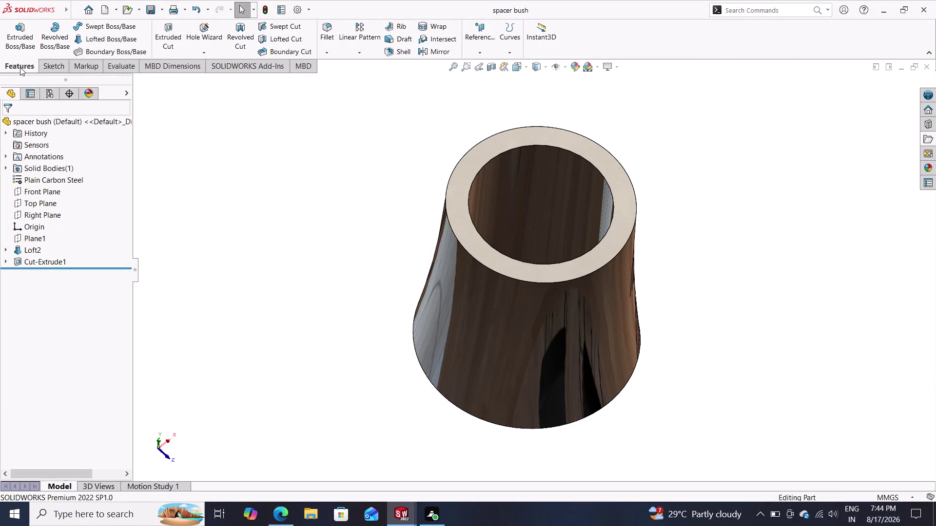
Create a new blank part document, Part13, from the New SOLIDWORKS Document dialog.
click(106, 7)
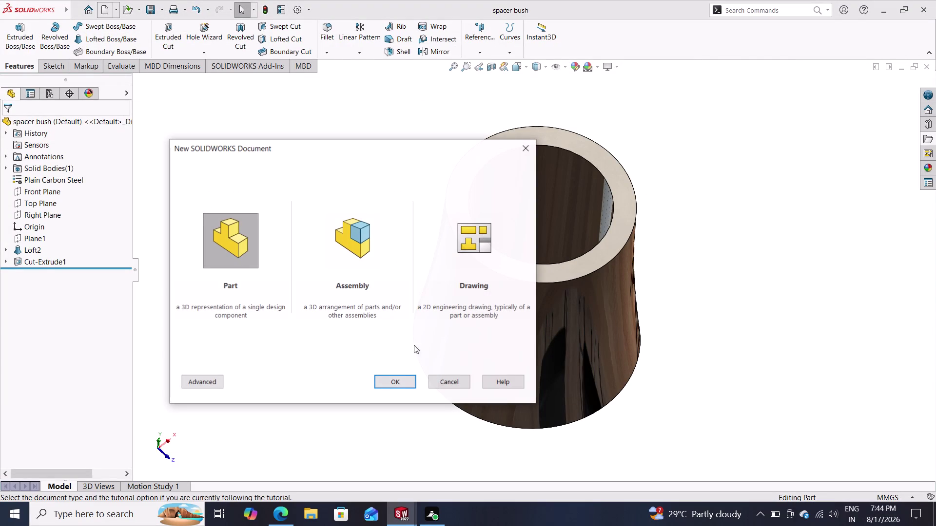
click(399, 385)
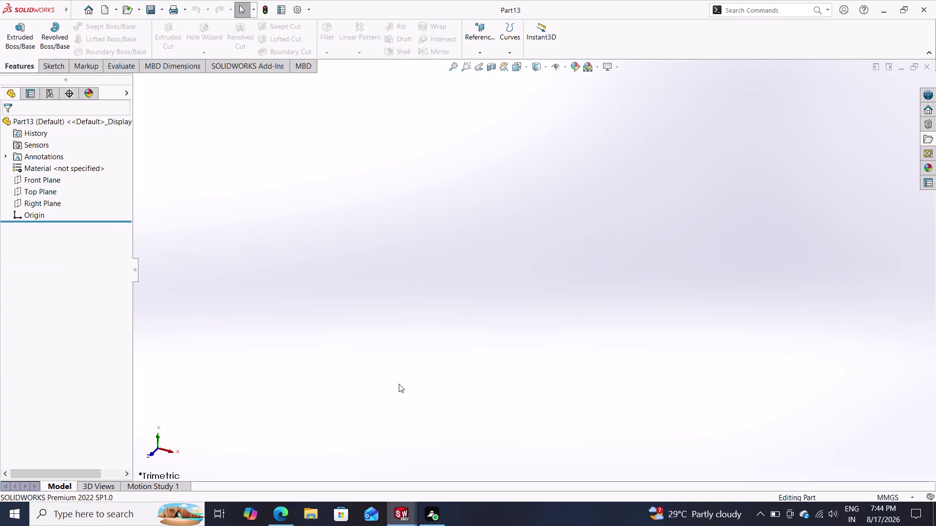
click(53, 66)
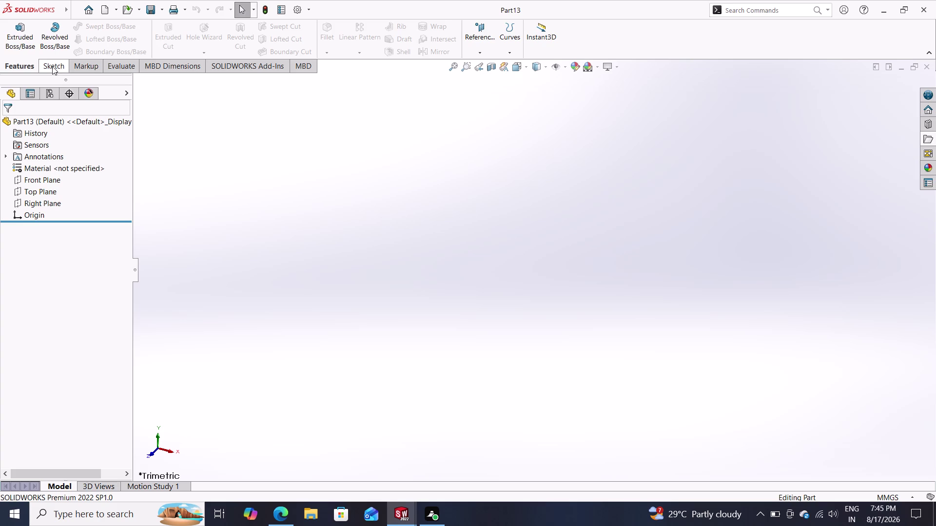
Draw a circle on the Top Plane centred on the origin.
click(110, 28)
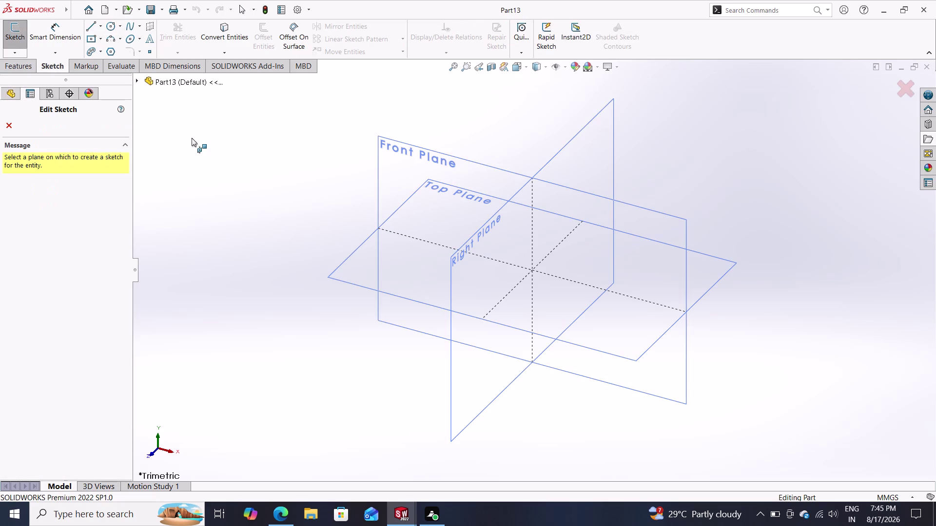
click(346, 269)
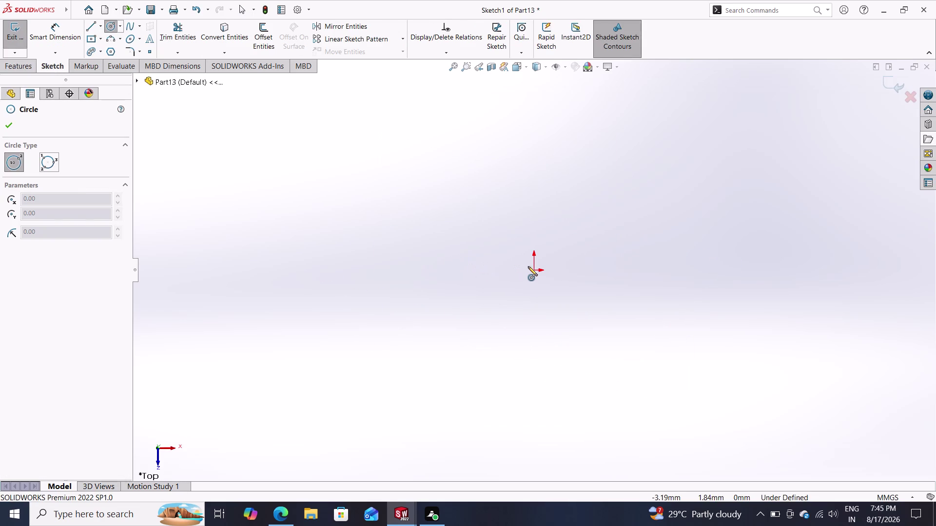
click(535, 270)
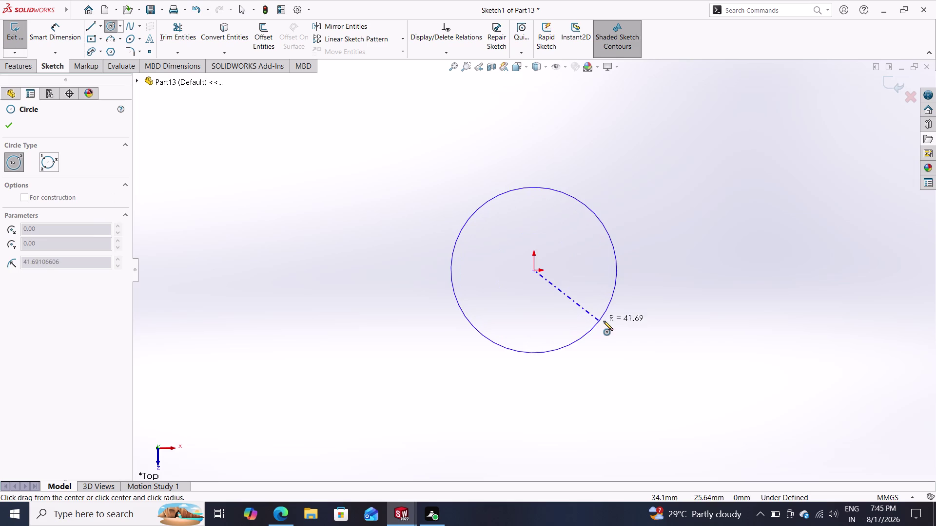
click(605, 321)
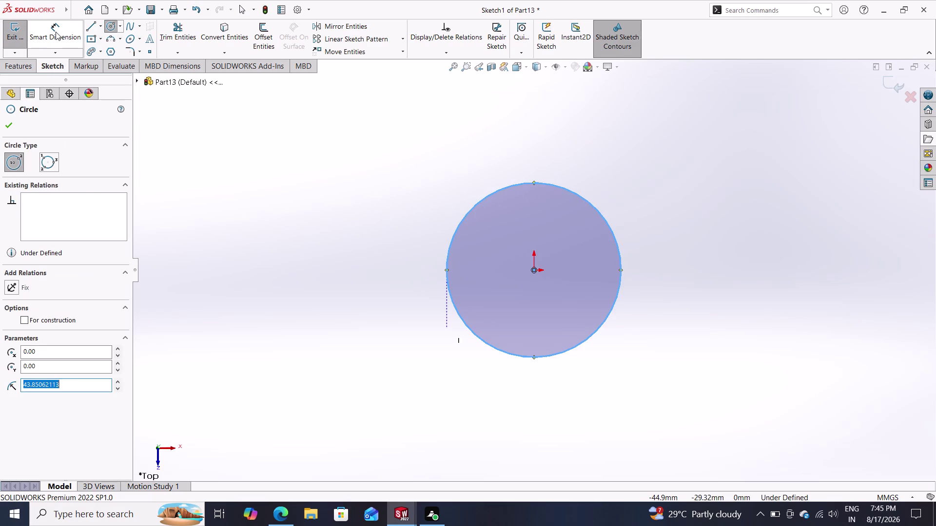
Dimension the circle to 14 mm diameter and exit Sketch1.
click(56, 32)
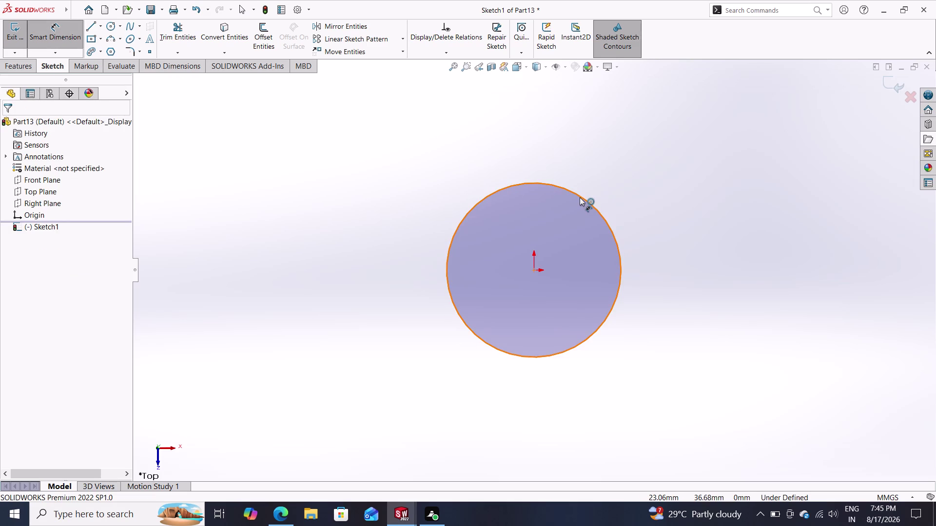
click(581, 196)
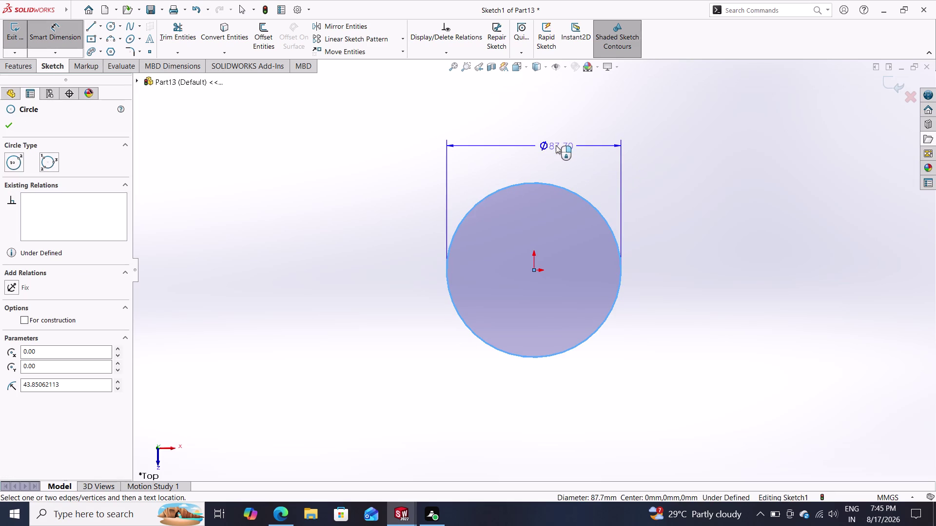
click(542, 142)
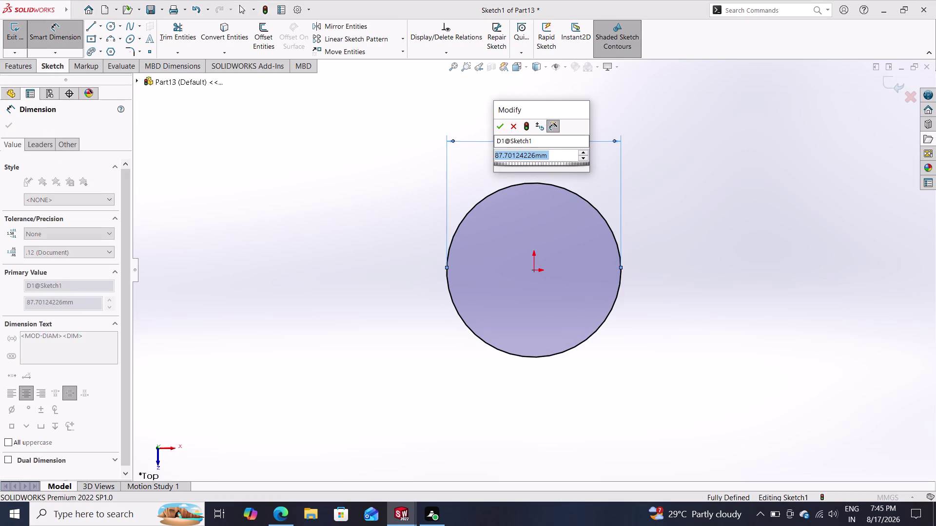
text(14)
key(Return)
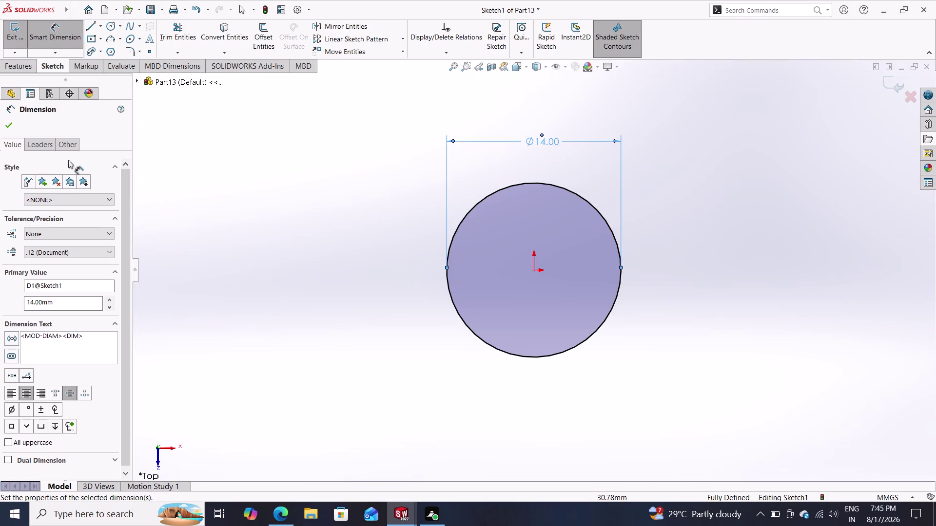
click(8, 134)
click(8, 128)
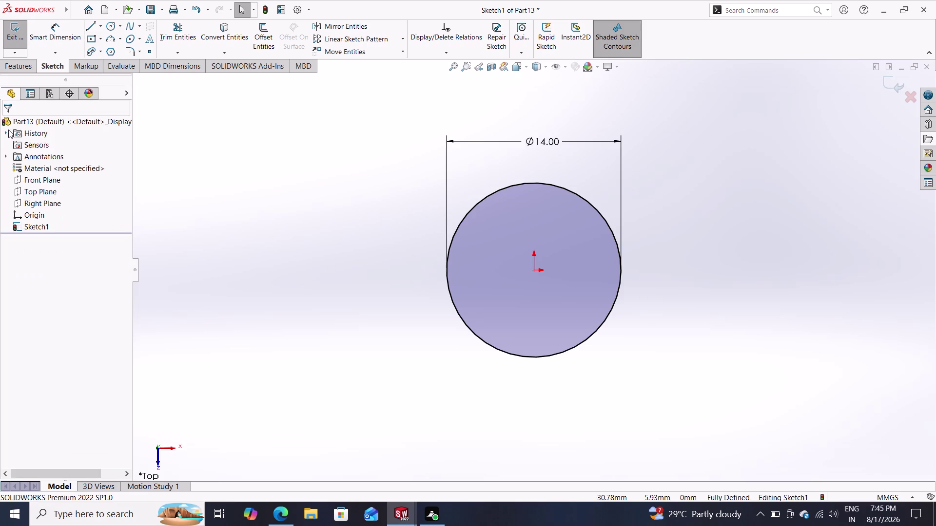
click(889, 84)
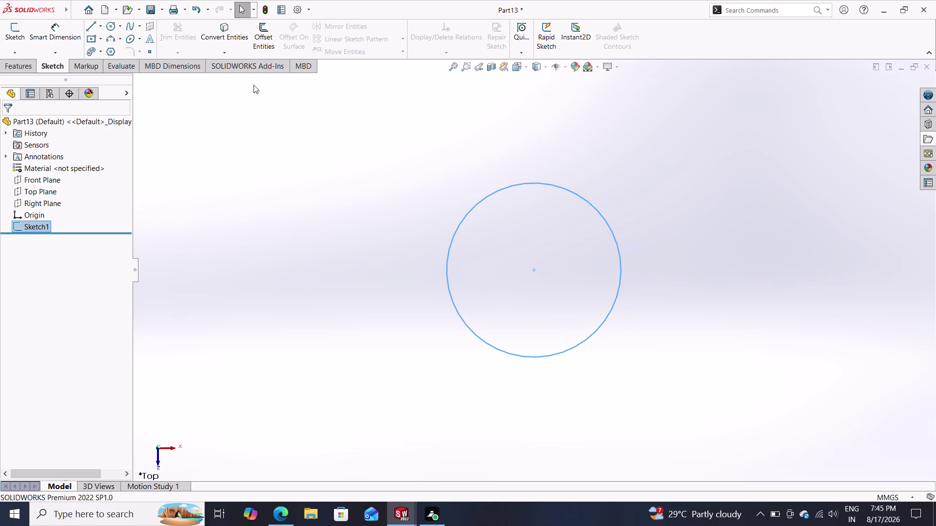
click(5, 65)
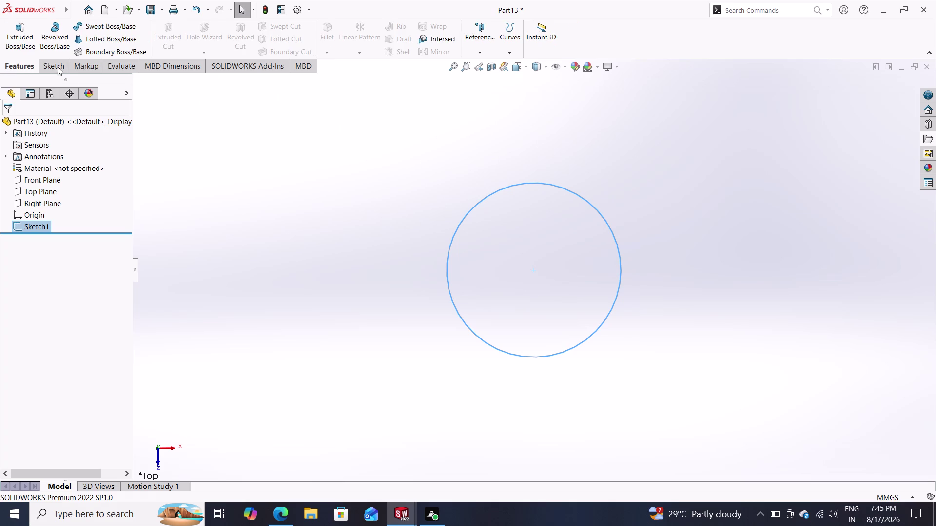
Create reference plane Plane1 offset 105 mm from the Top Plane.
click(479, 54)
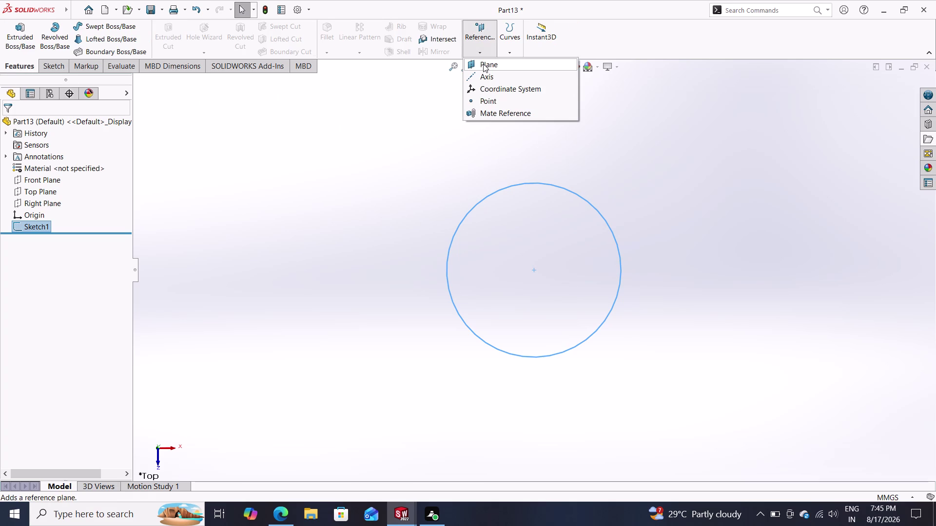
click(483, 64)
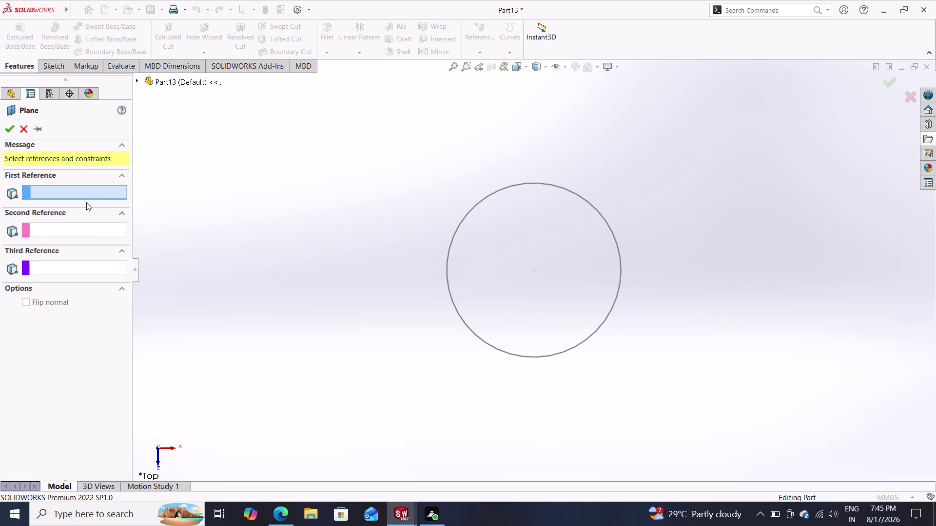
click(140, 81)
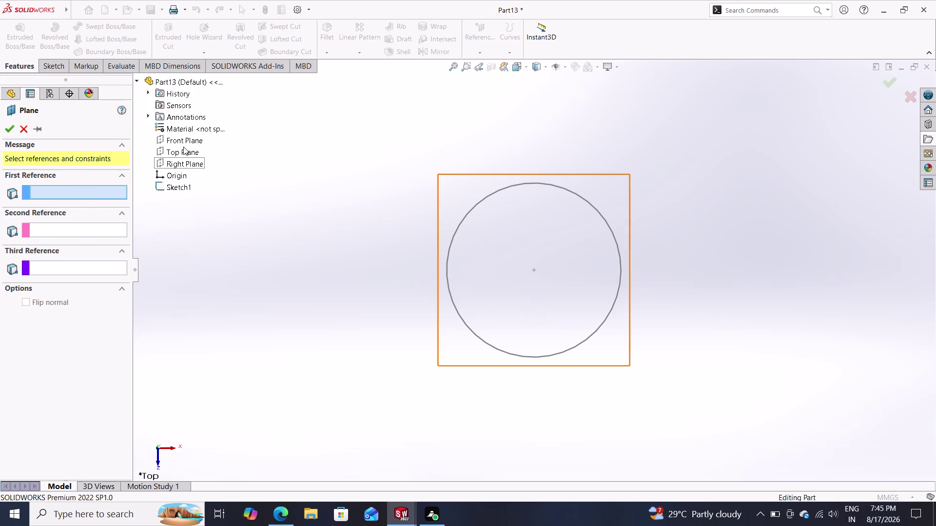
click(183, 147)
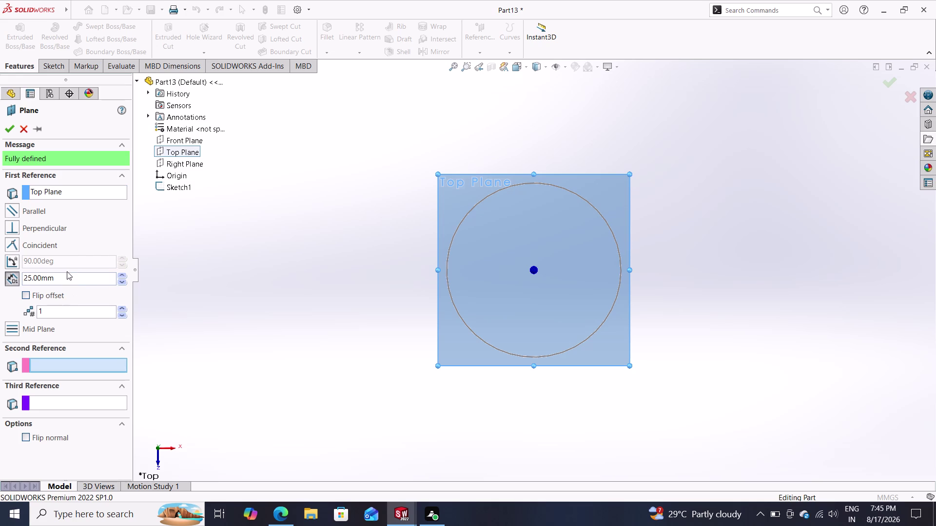
drag(65, 279, 0, 275)
text(1)
text(05)
key(Return)
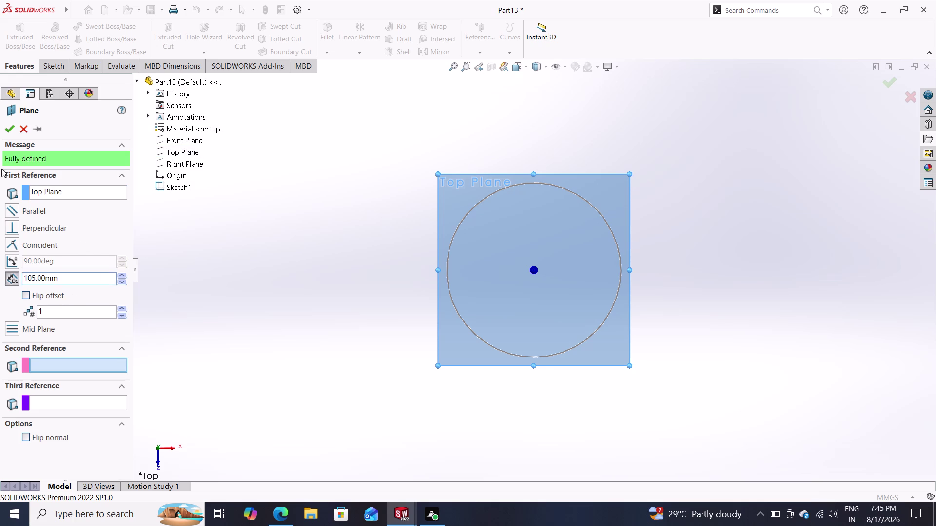
click(12, 125)
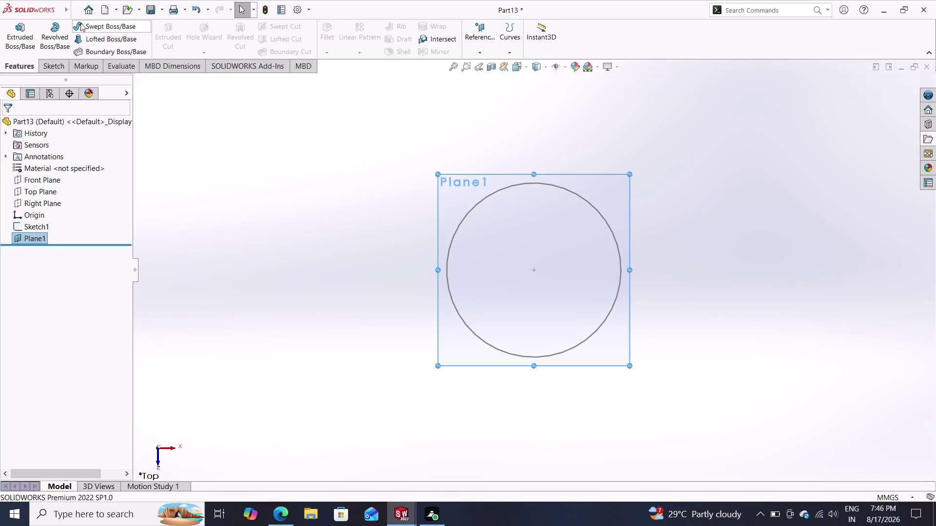
click(47, 66)
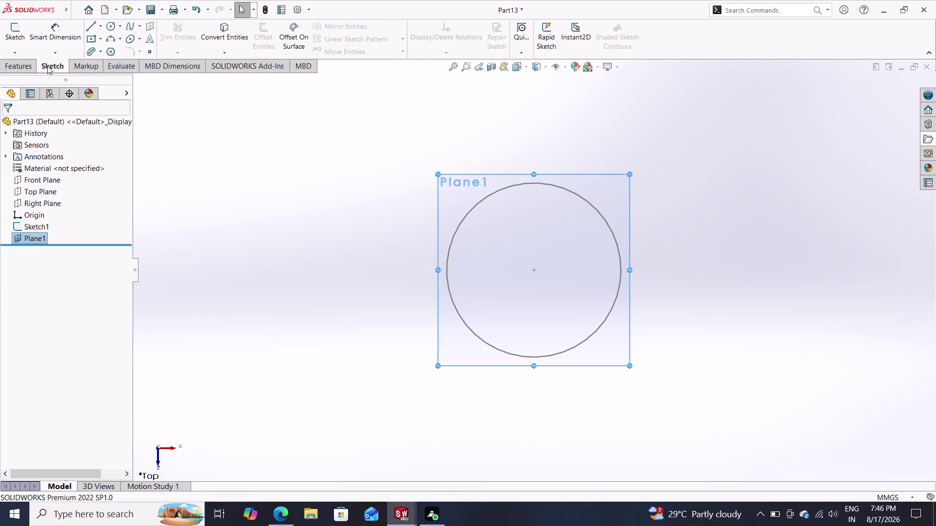
Draw a circle at the origin and dimension it to 12 mm diameter.
click(106, 25)
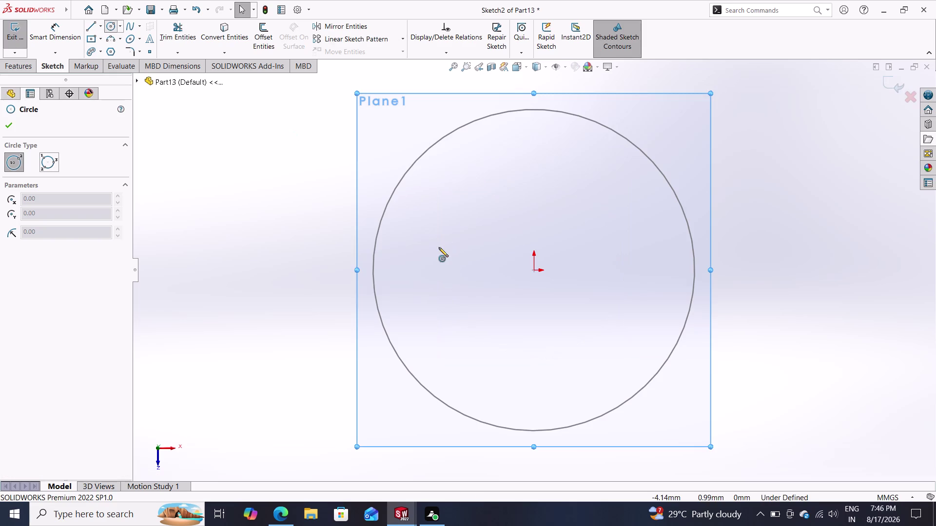
click(536, 270)
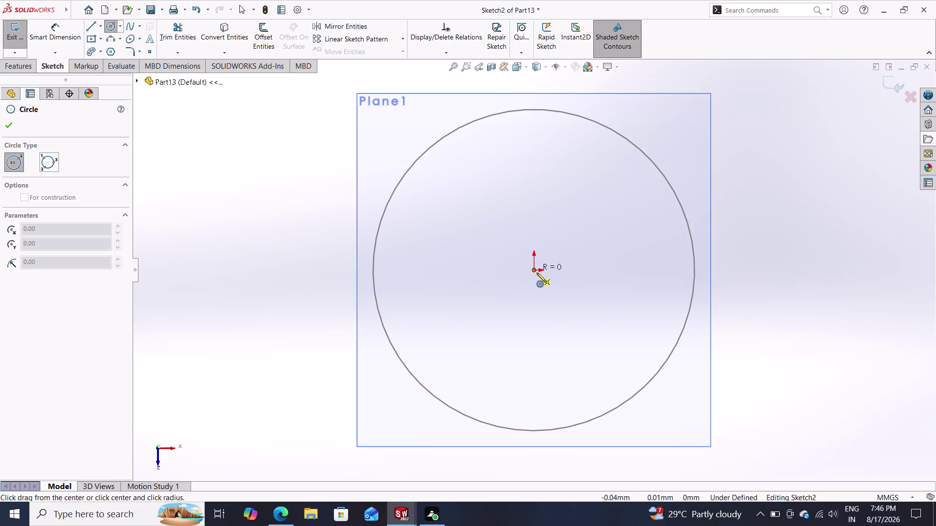
click(576, 380)
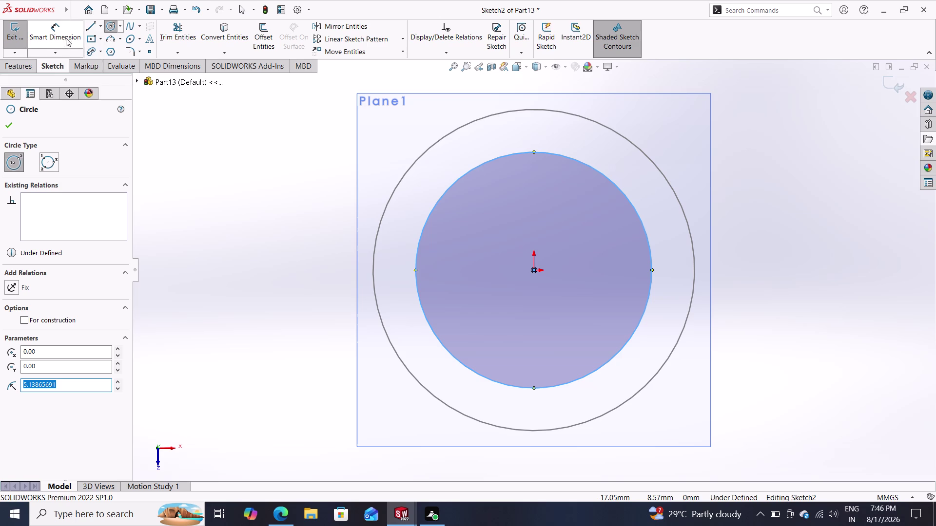
click(63, 23)
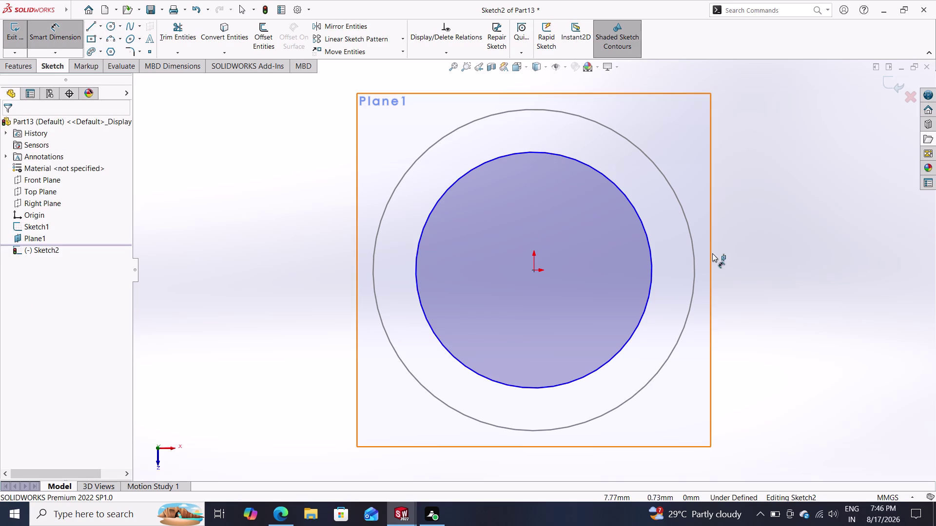
click(639, 218)
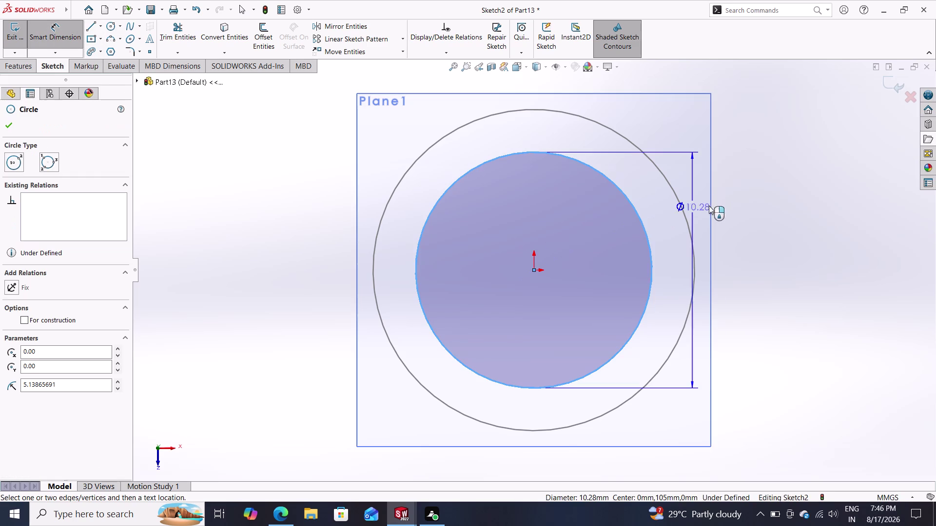
click(778, 235)
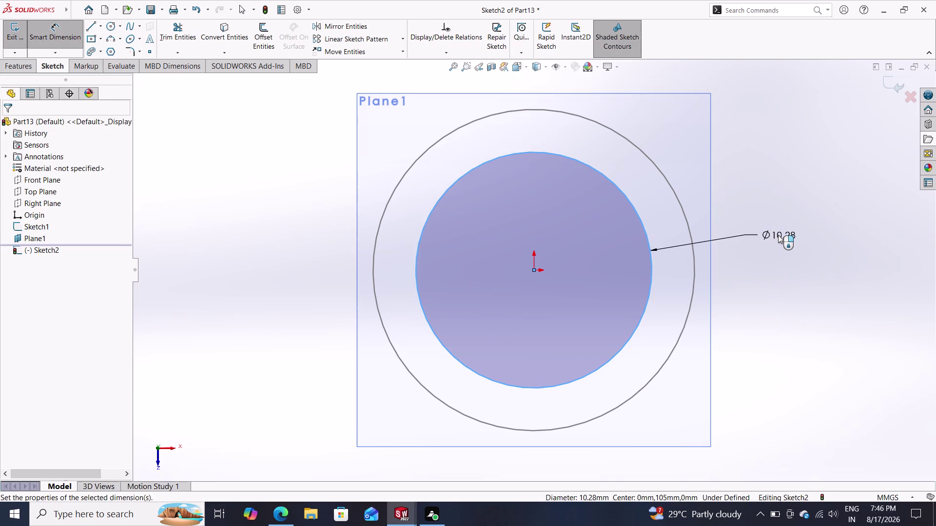
text(12)
key(Return)
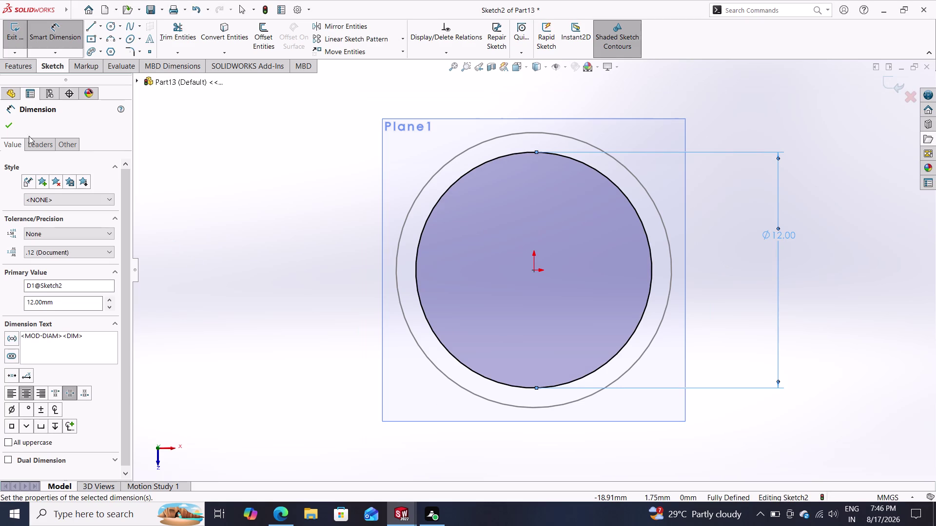
click(7, 126)
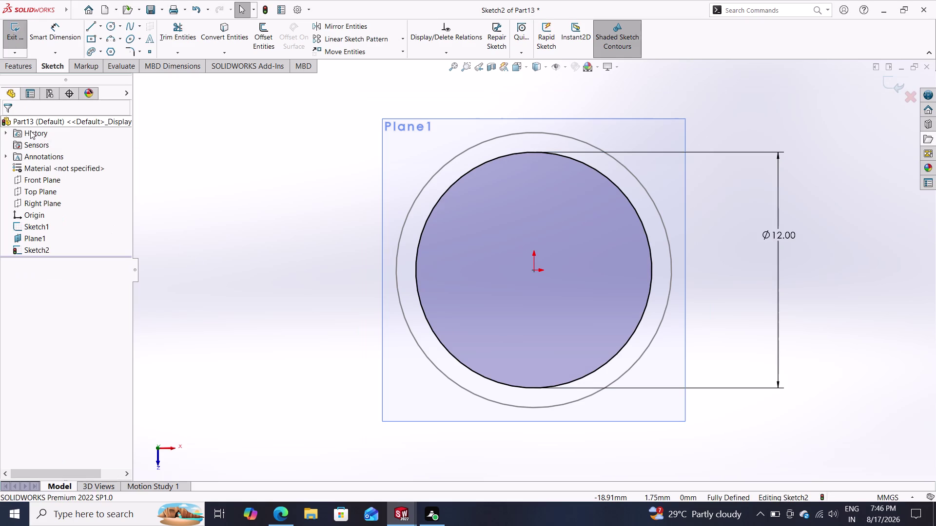
Clear the selection, then orbit and zoom the view to see both circles.
click(47, 237)
click(68, 223)
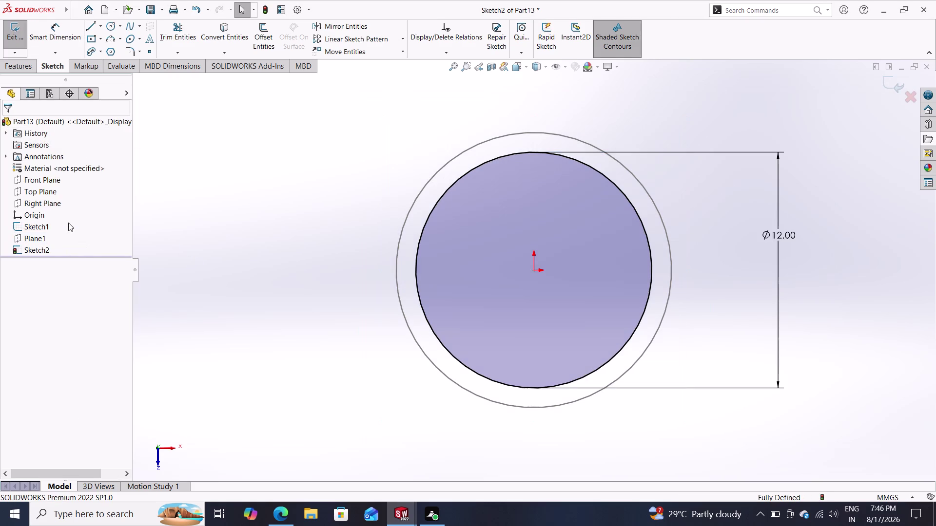
middle_click(219, 299)
middle_drag(224, 302, 231, 305)
middle_drag(229, 307, 234, 267)
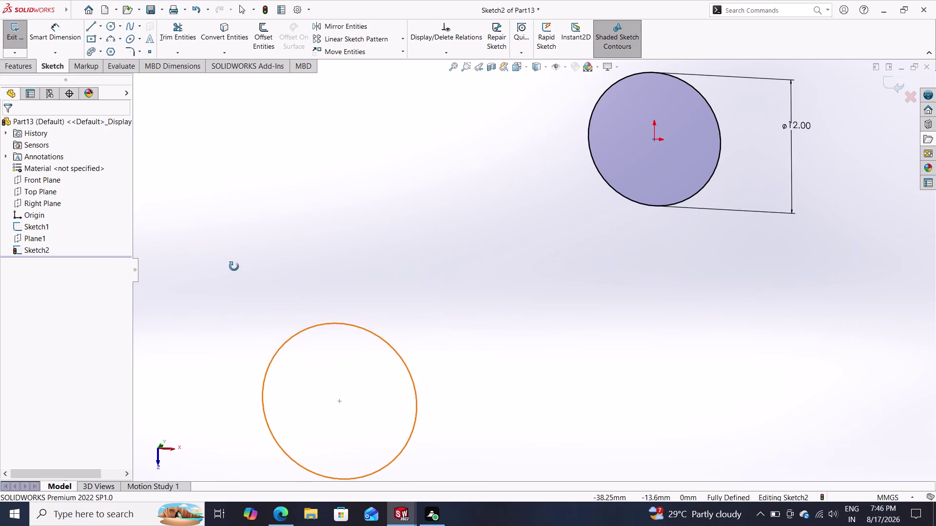
middle_drag(234, 267, 228, 244)
scroll(down, 3)
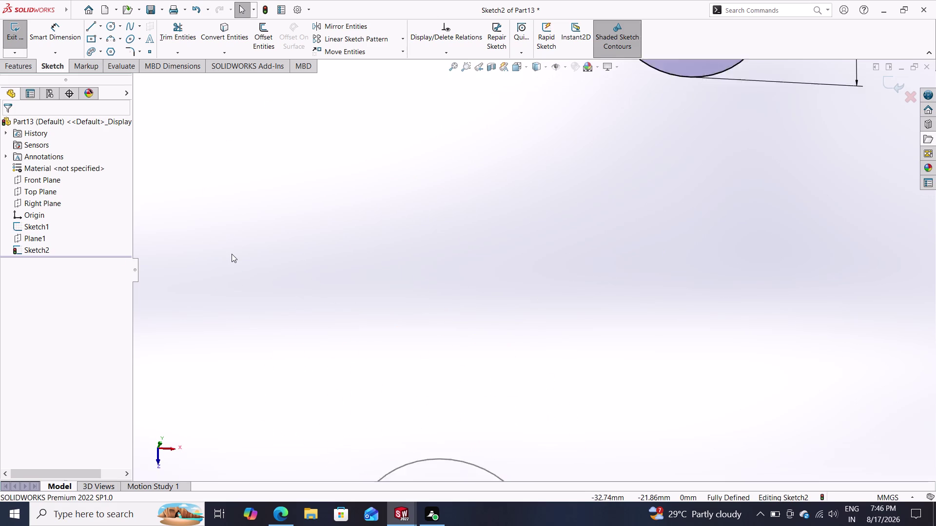
scroll(up, 3)
scroll(up, 3)
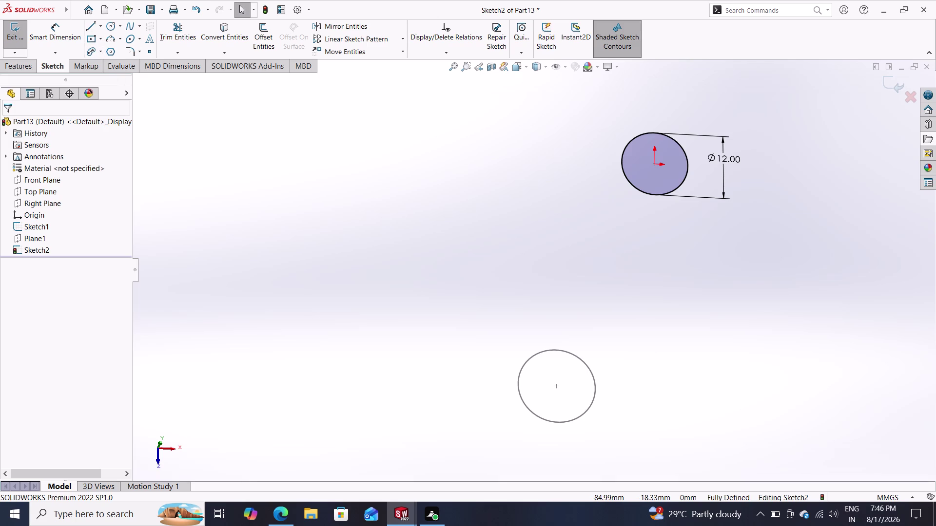
click(15, 61)
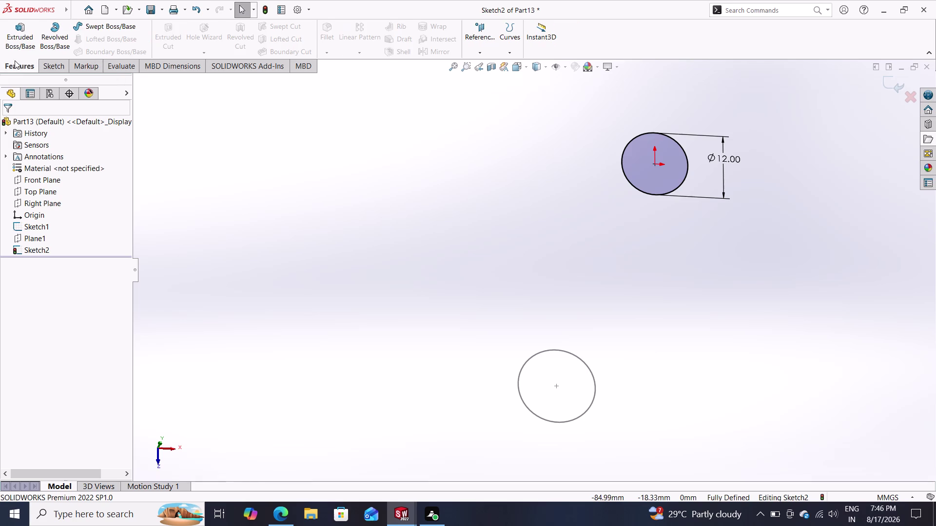
Exit Sketch2 and loft Sketch1 to Sketch2 to form the solid Loft1.
click(882, 85)
click(892, 85)
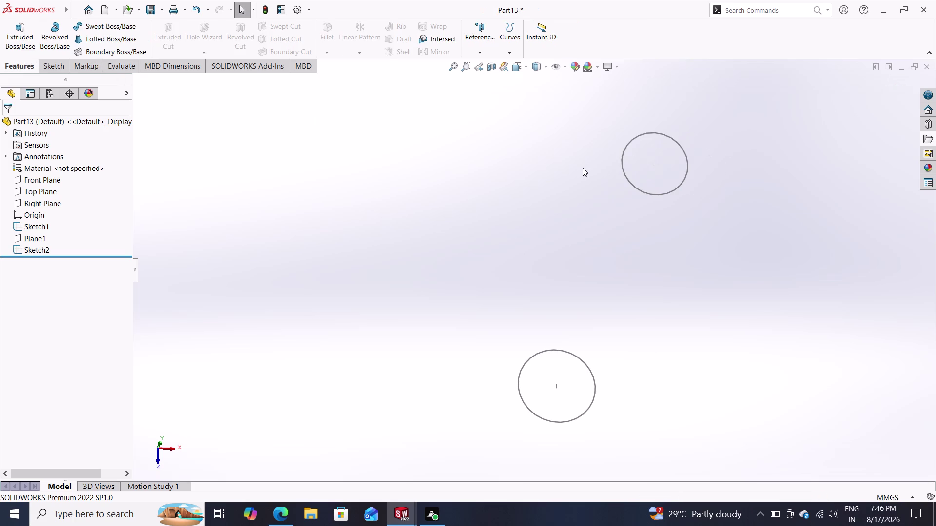
click(91, 38)
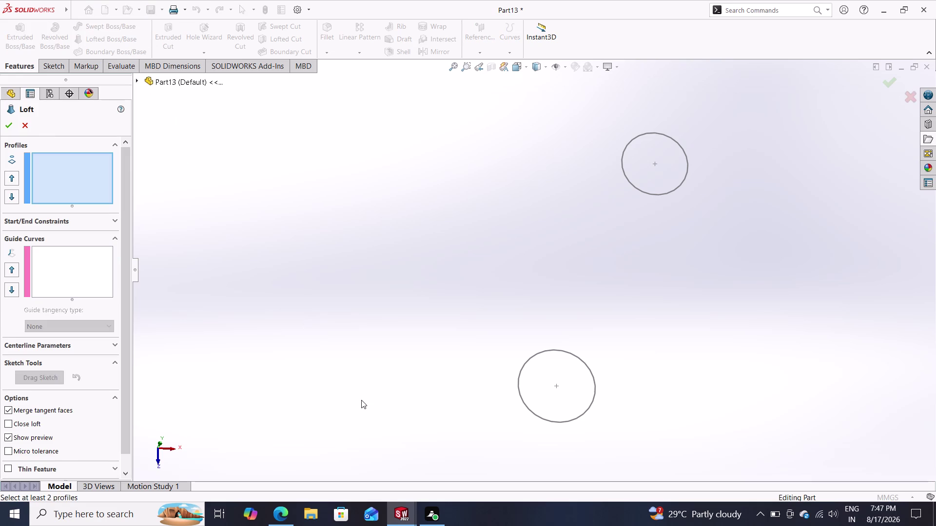
click(523, 400)
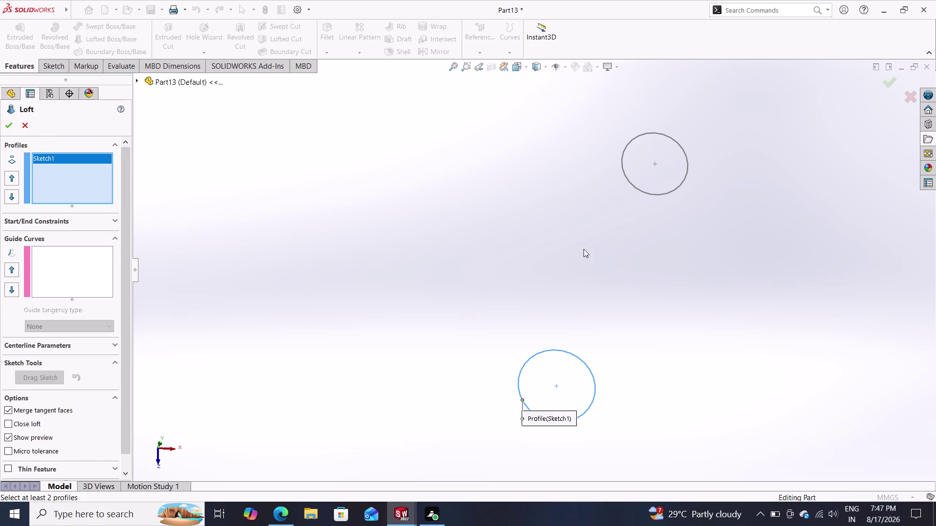
click(635, 188)
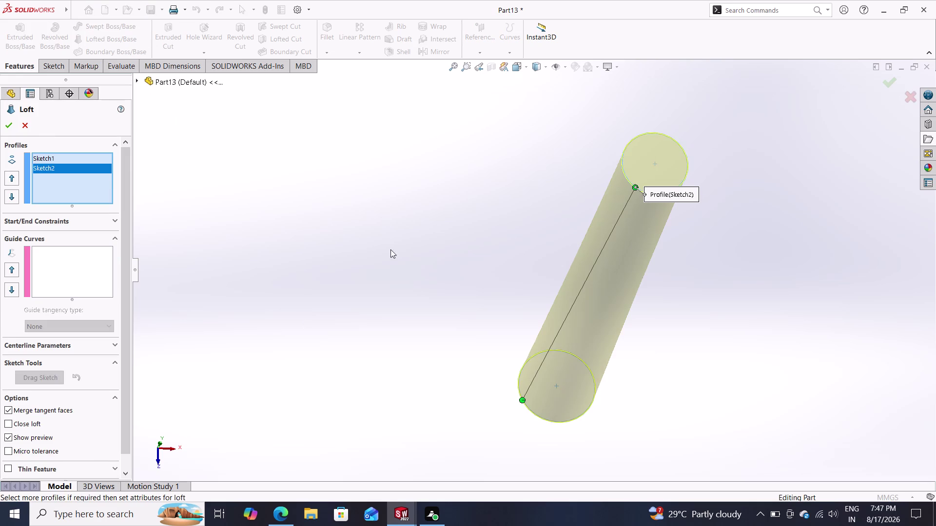
click(10, 124)
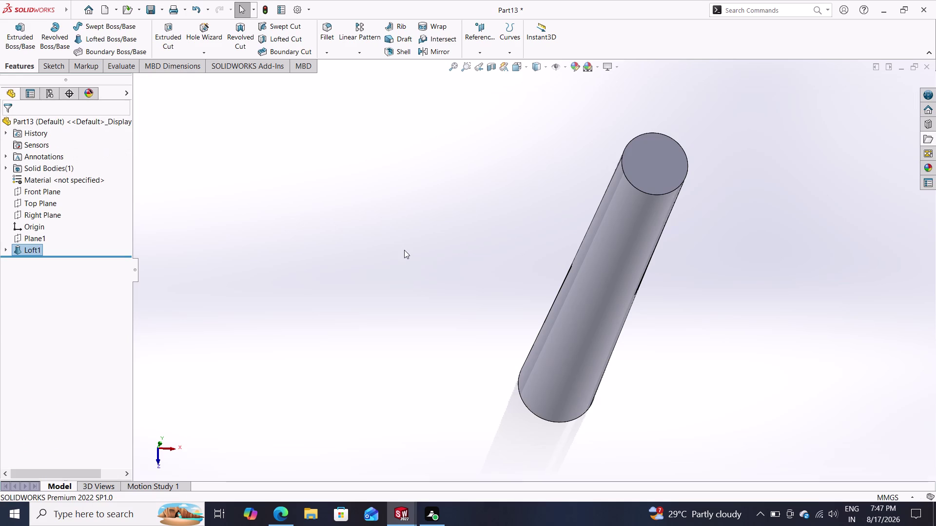
Orbit to inspect the tapered pin, then bring up the pivot pin drawing PDF.
middle_drag(404, 250, 356, 292)
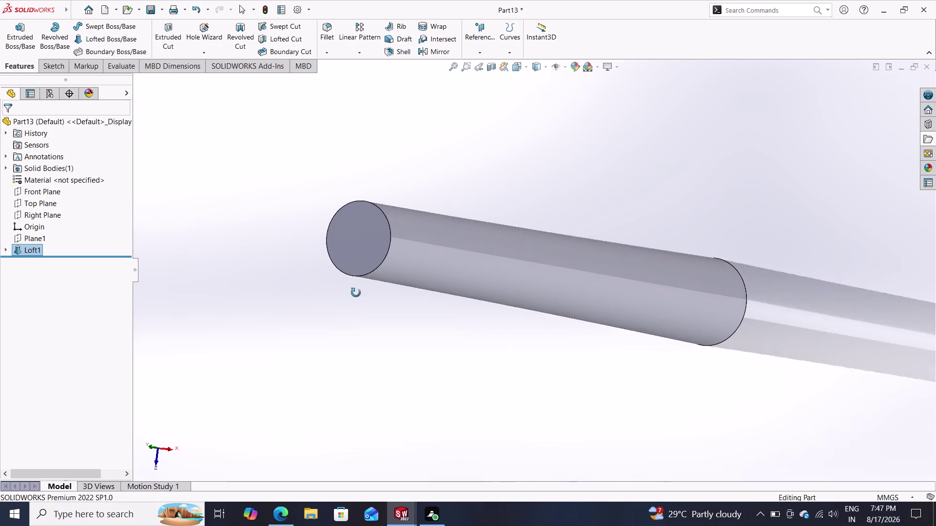
middle_drag(356, 292, 437, 266)
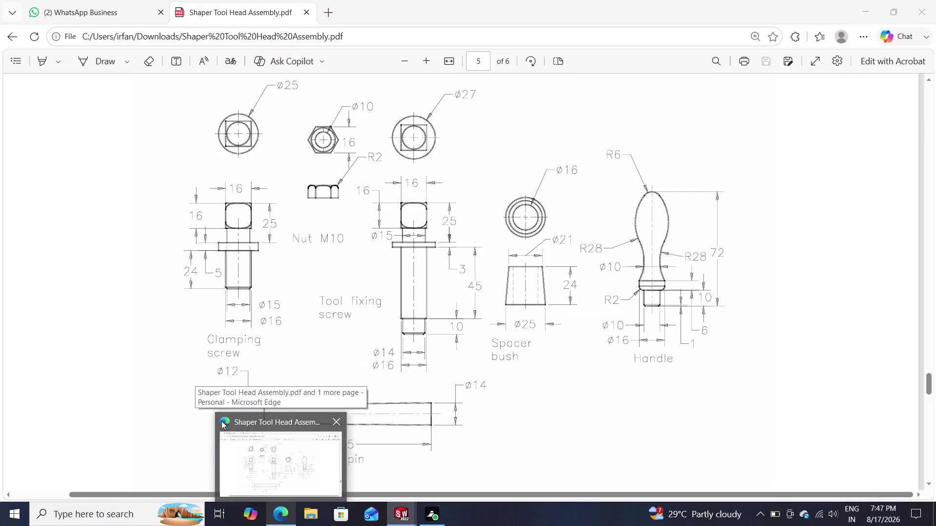
click(284, 522)
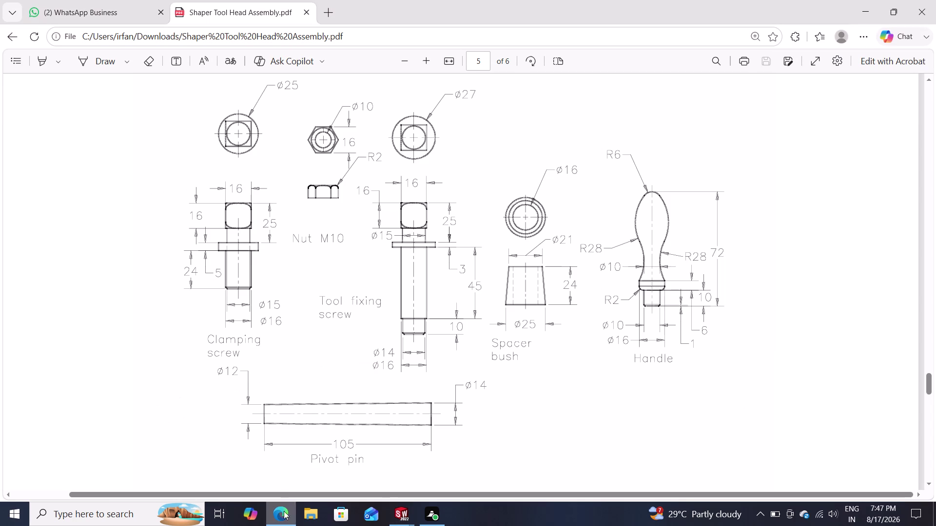